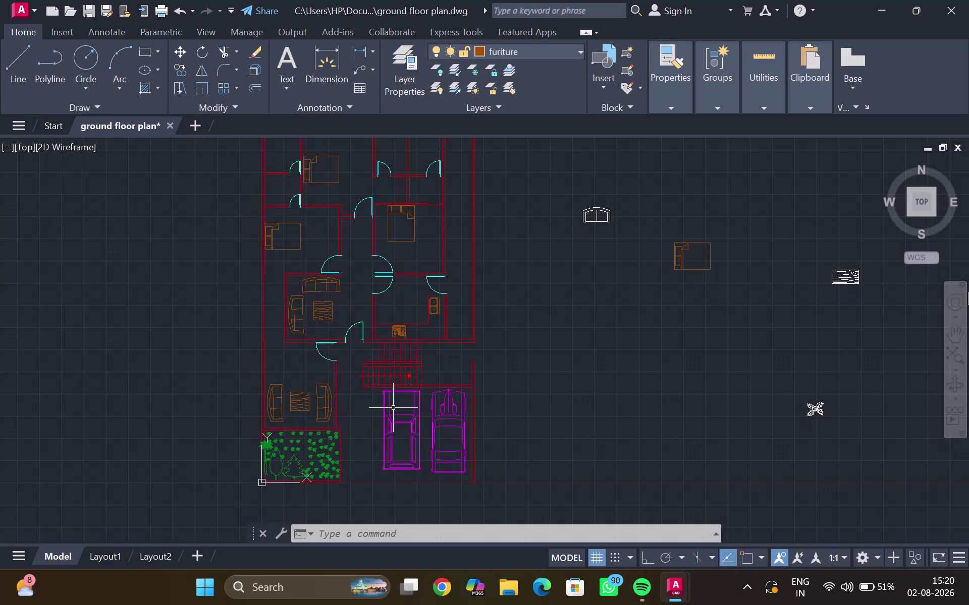
Pan and zoom around the ground floor plan to find the stray blocks.
scroll(down, 3)
middle_click(392, 364)
scroll(up, 3)
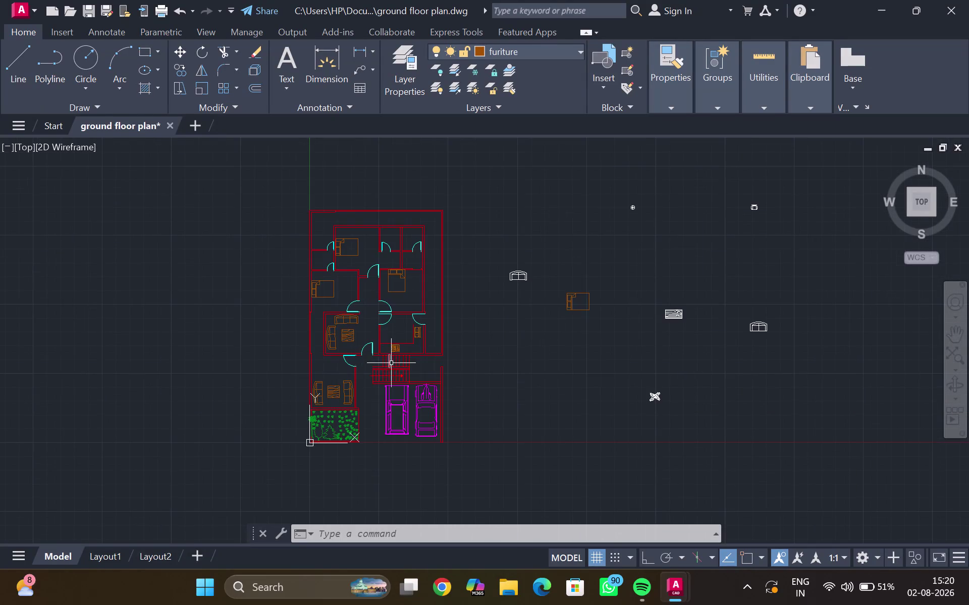
scroll(up, 3)
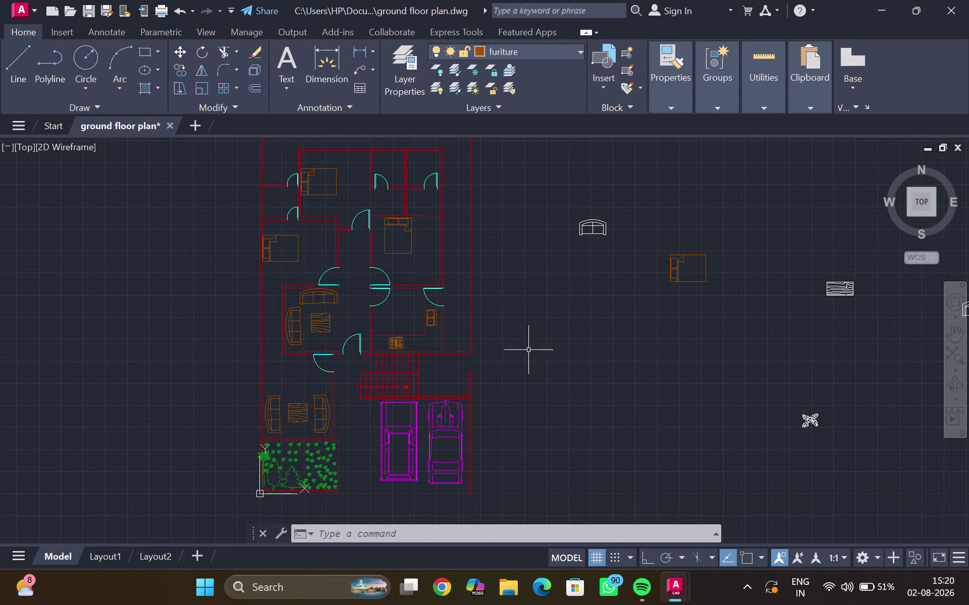
middle_drag(518, 361, 450, 414)
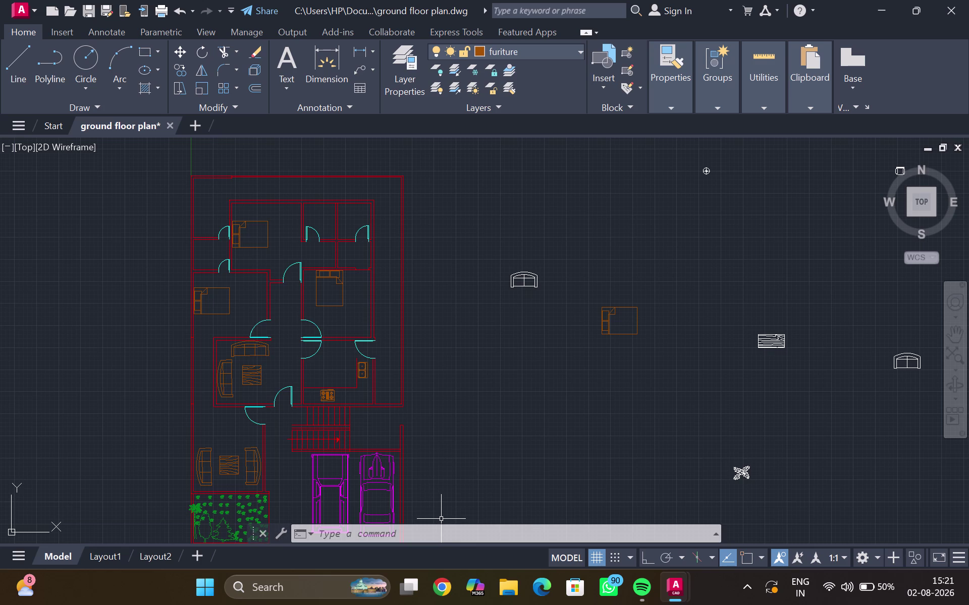
scroll(down, 3)
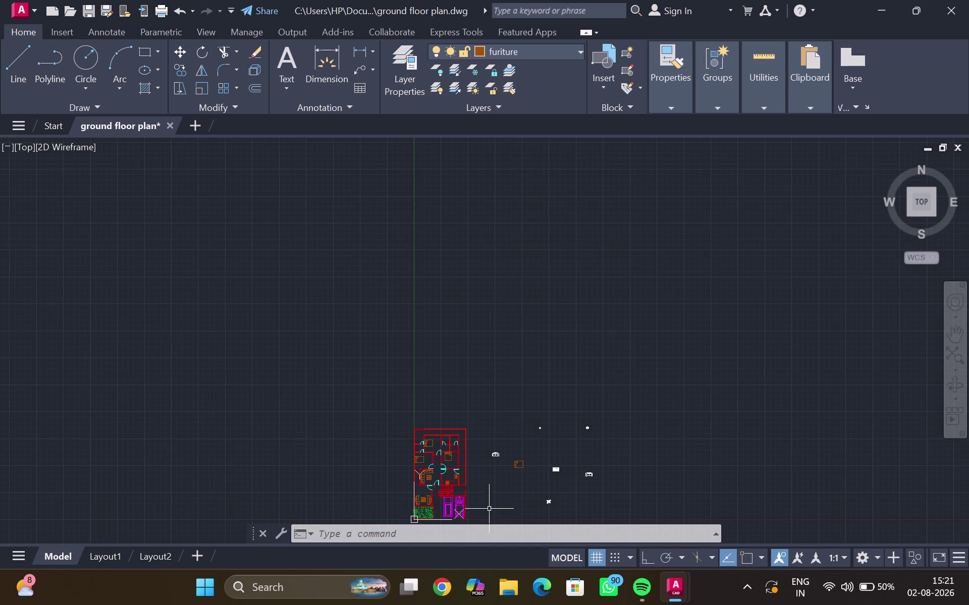
middle_drag(490, 494, 571, 397)
scroll(up, 3)
scroll(up, 3)
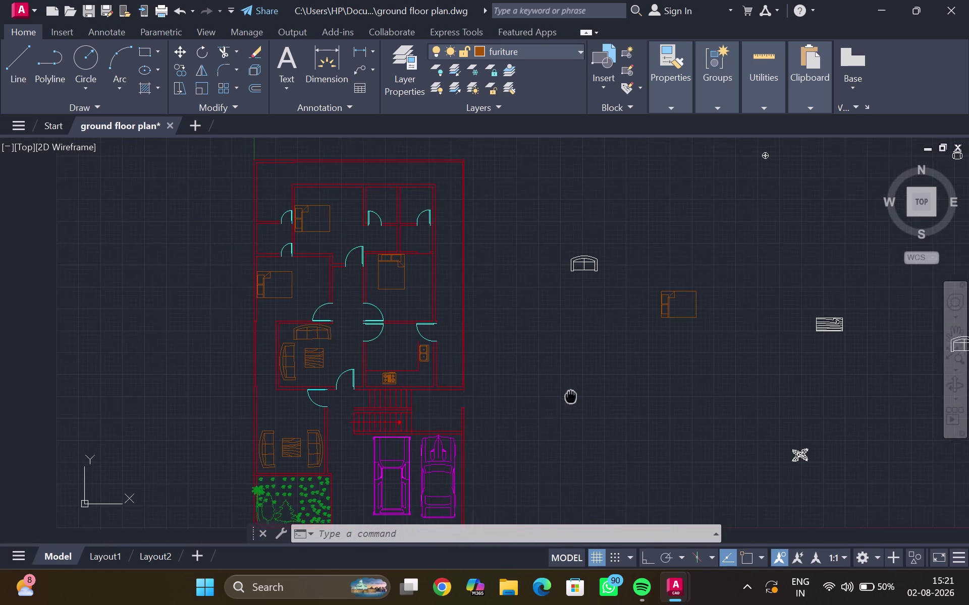
middle_drag(570, 396, 574, 394)
middle_drag(551, 399, 579, 351)
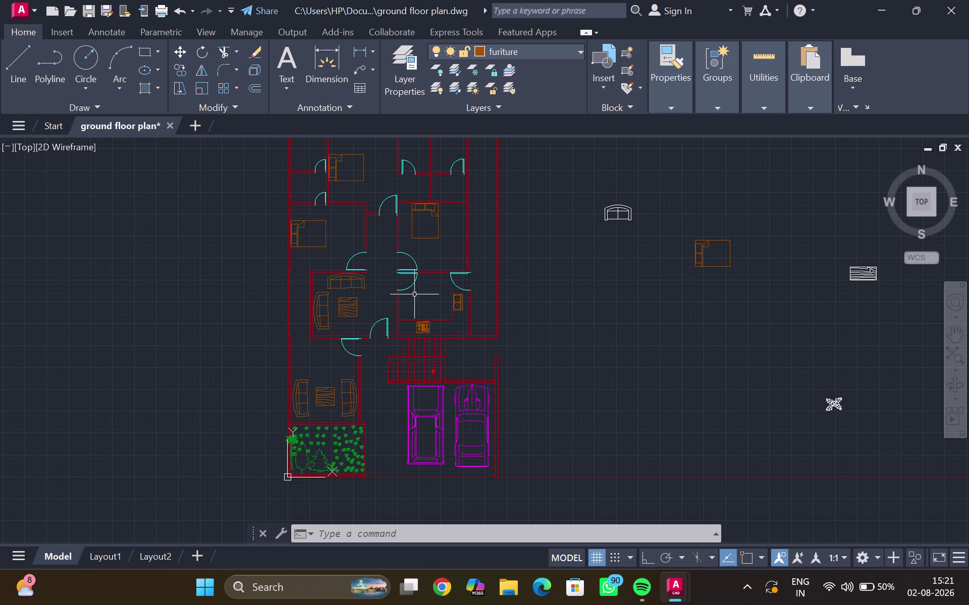
scroll(down, 3)
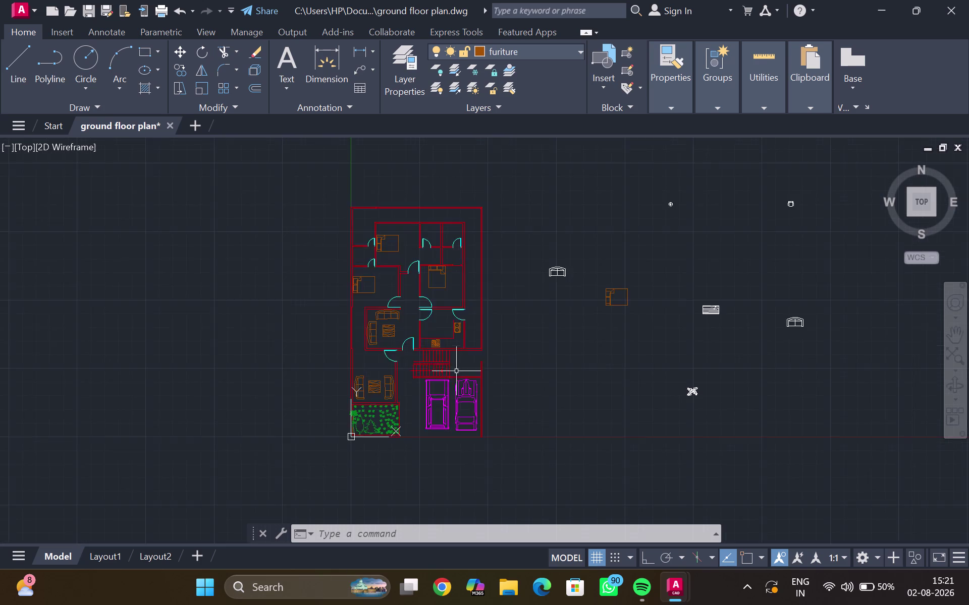
scroll(down, 3)
scroll(up, 3)
middle_click(409, 419)
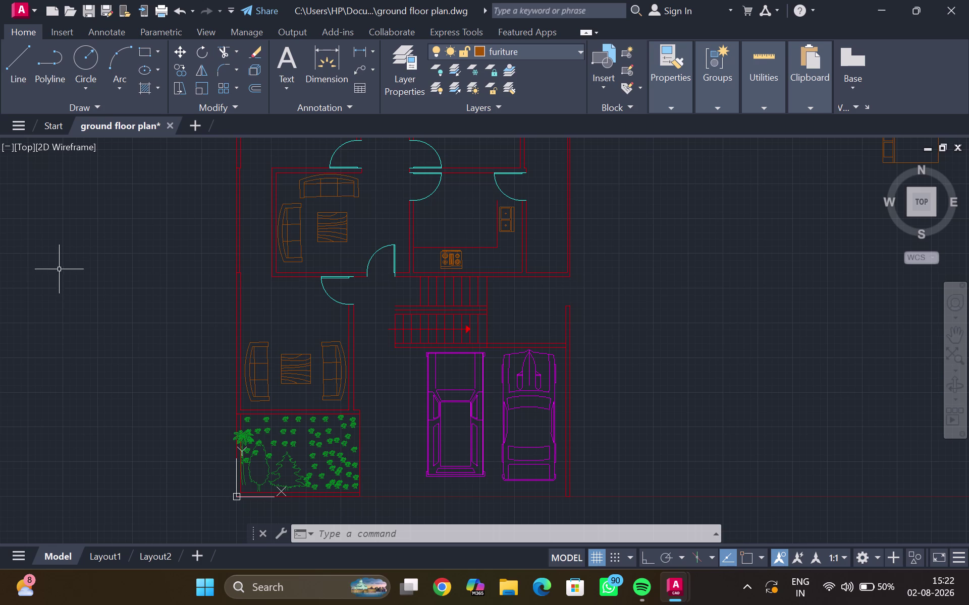
Lasso the seven loose blocks right of the plan and delete them.
scroll(down, 3)
middle_drag(317, 337, 283, 393)
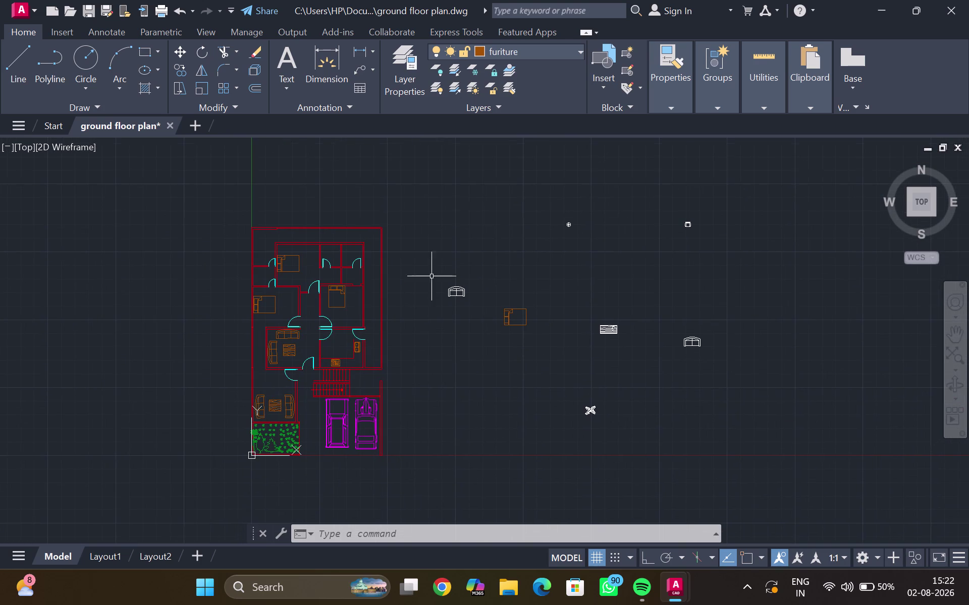
drag(485, 204, 459, 433)
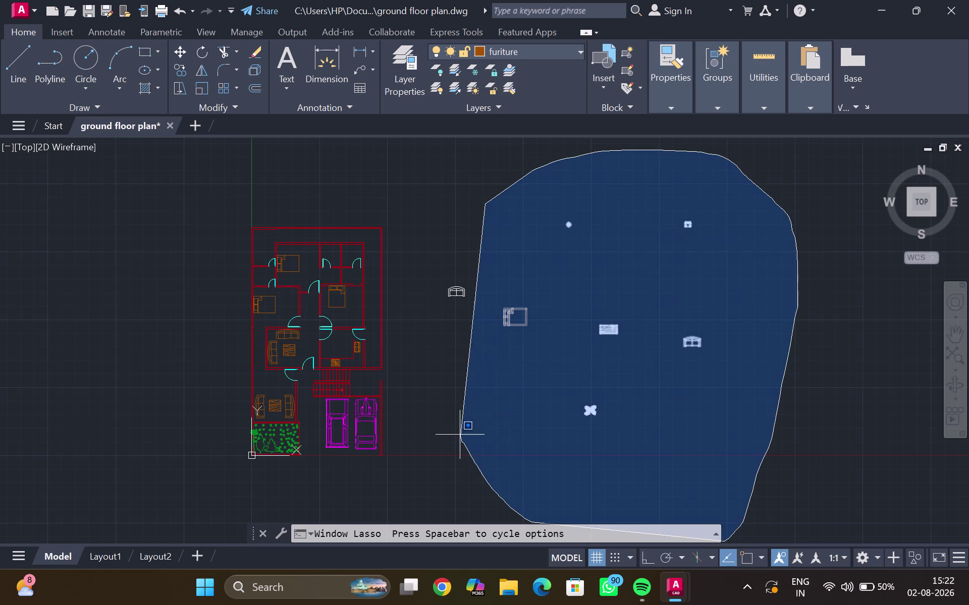
drag(459, 433, 423, 276)
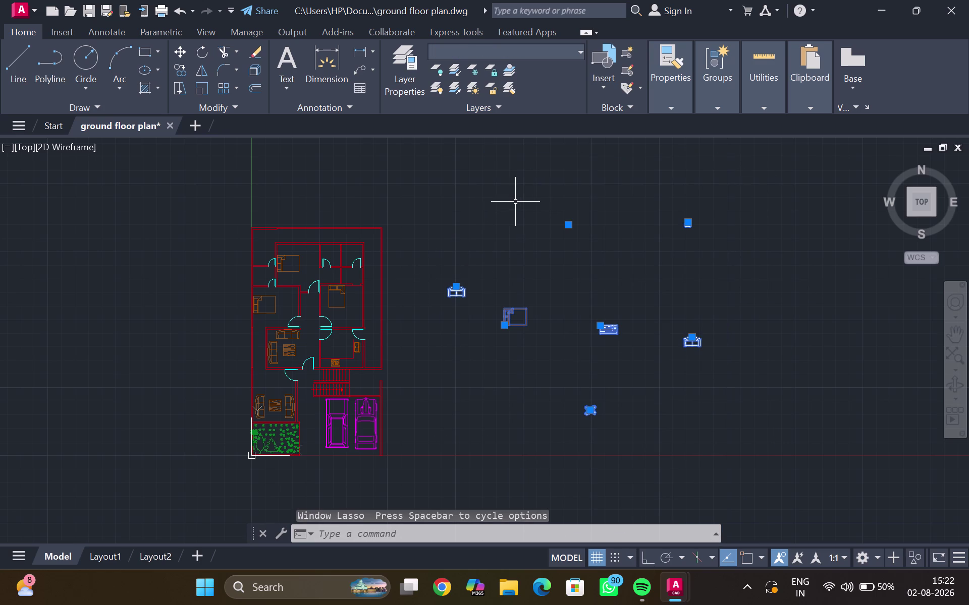
key(Delete)
Re-centre the view on the cleaned-up floor plan.
scroll(down, 3)
middle_click(396, 312)
scroll(up, 3)
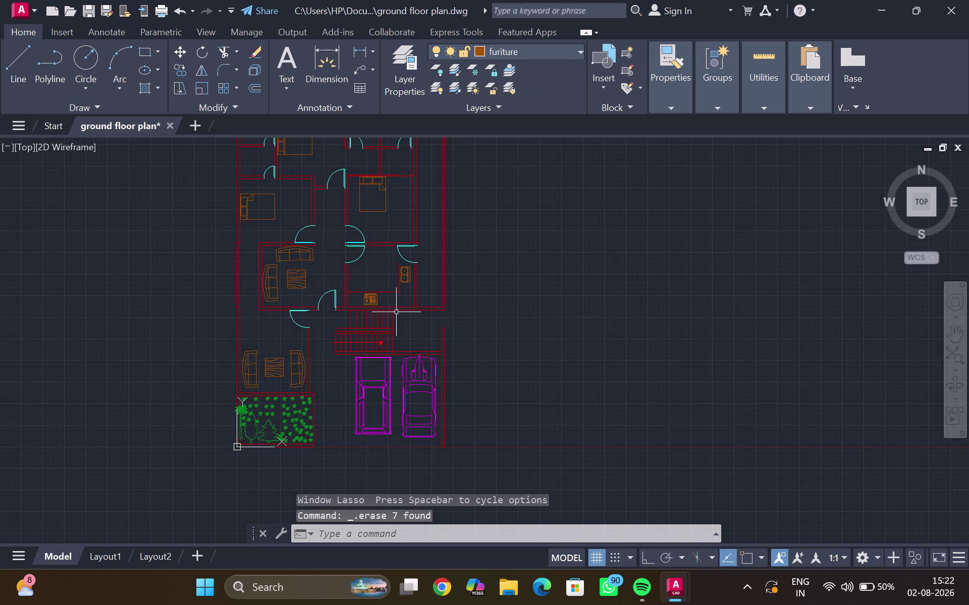
middle_drag(396, 312, 416, 365)
scroll(up, 3)
scroll(down, 3)
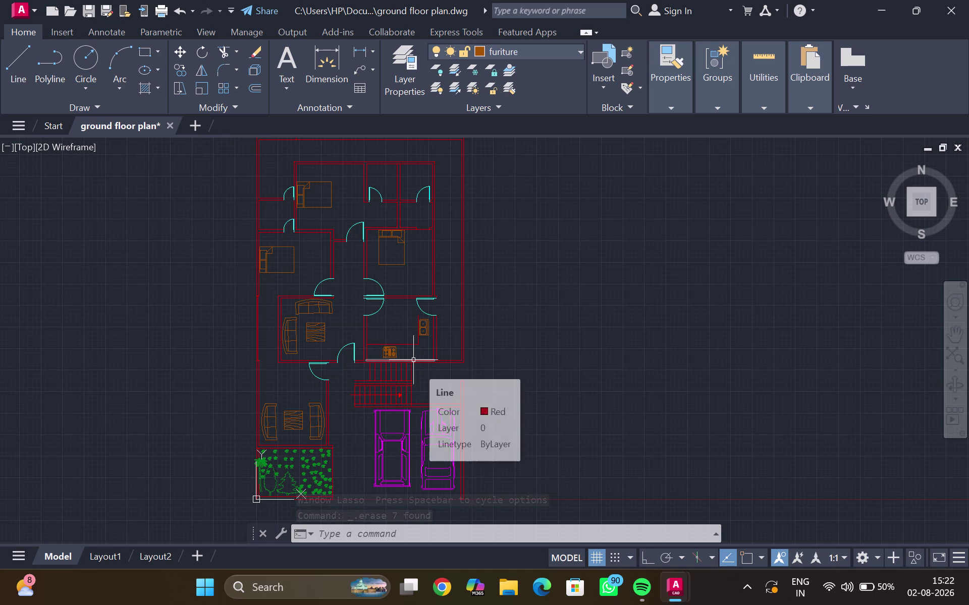